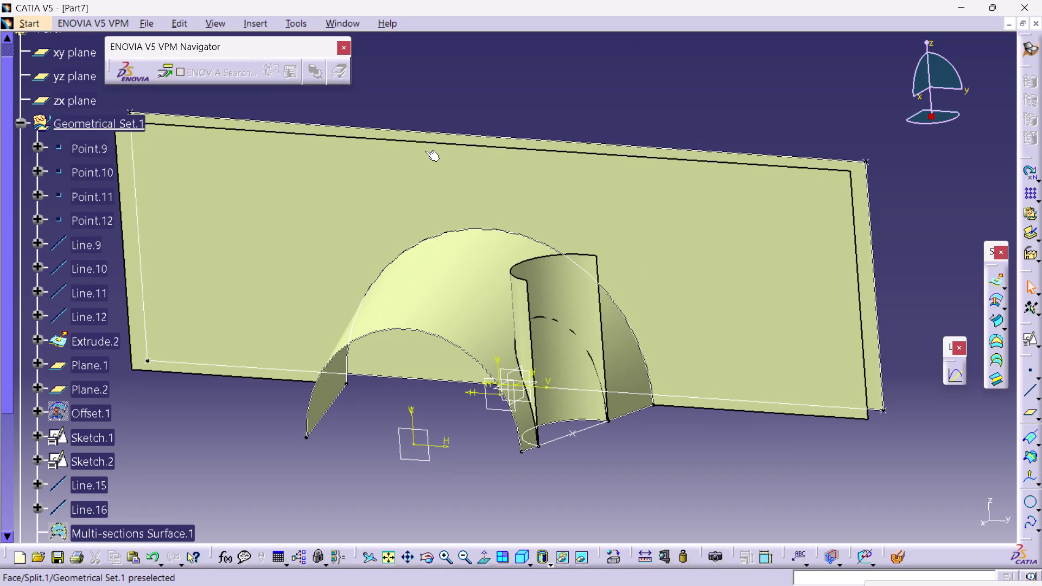
Start splitting the shaft surface with Split.1, then cancel the split without applying it.
click(263, 25)
click(316, 226)
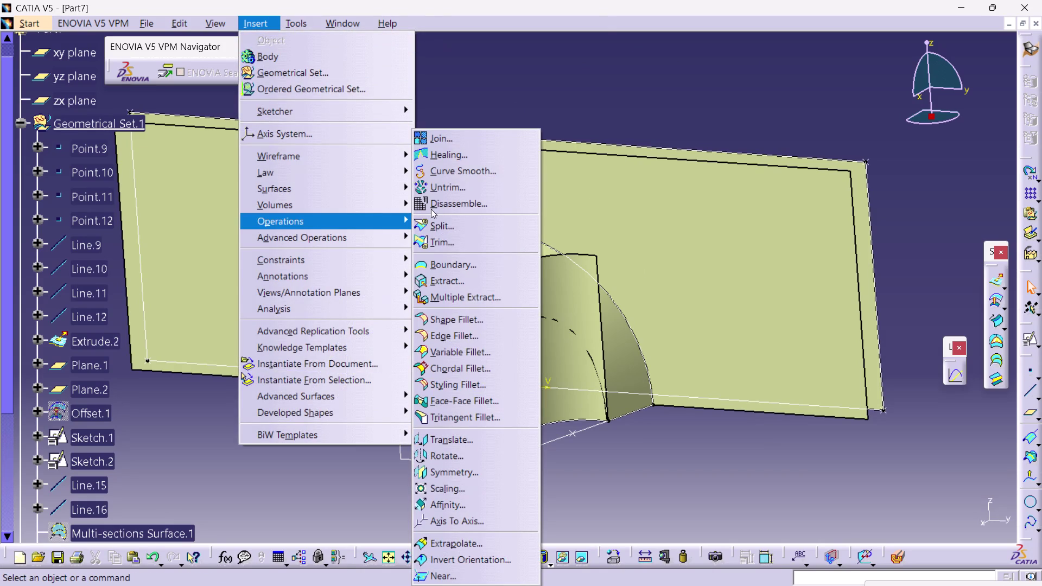
click(453, 231)
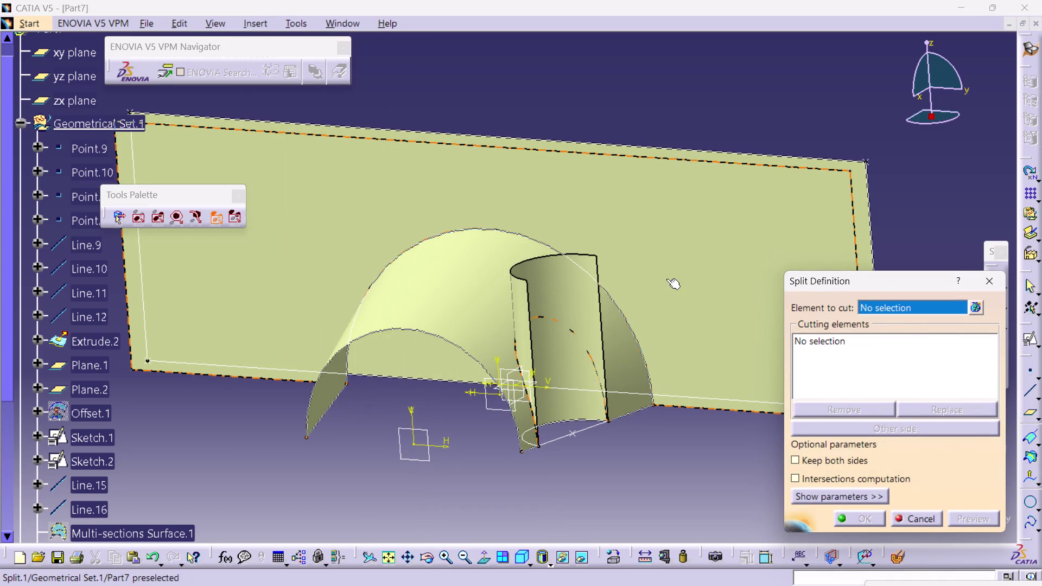
click(584, 286)
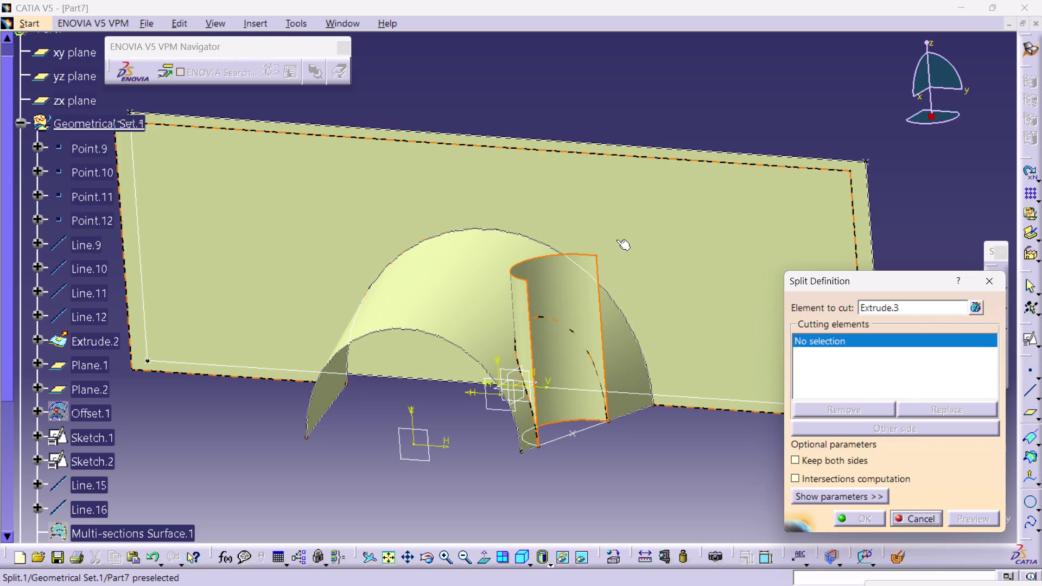
click(470, 261)
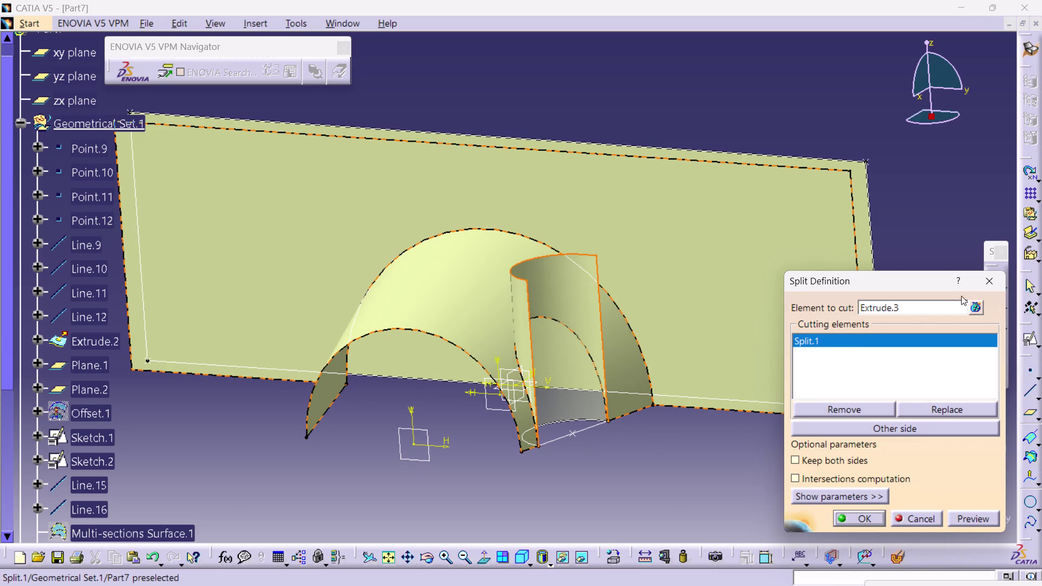
click(987, 282)
click(758, 135)
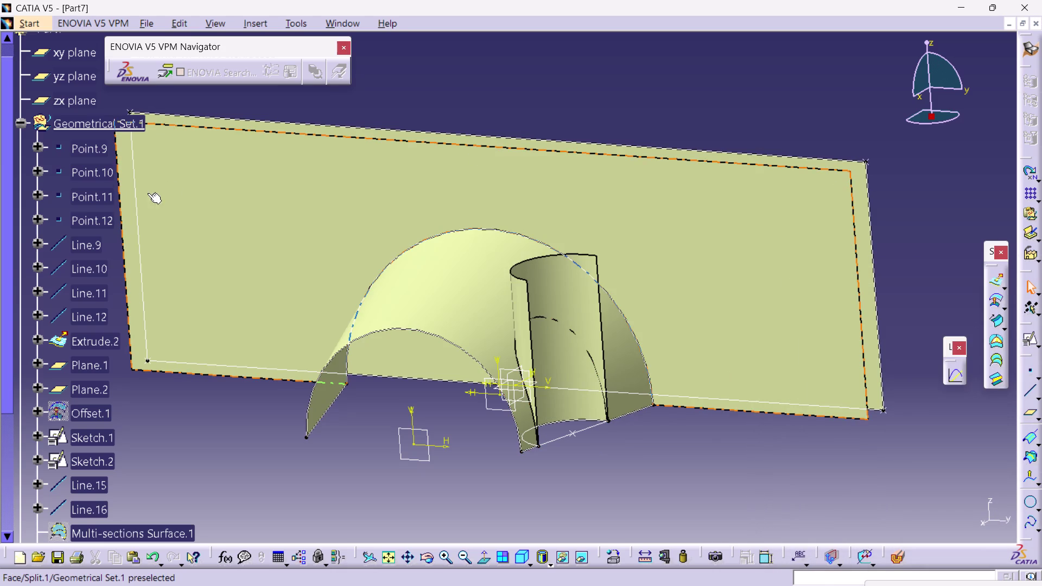
Hide the construction points (Point.9, Point.10, Point.12, Point.14 and others) and Lines 9–12.
click(62, 154)
click(64, 166)
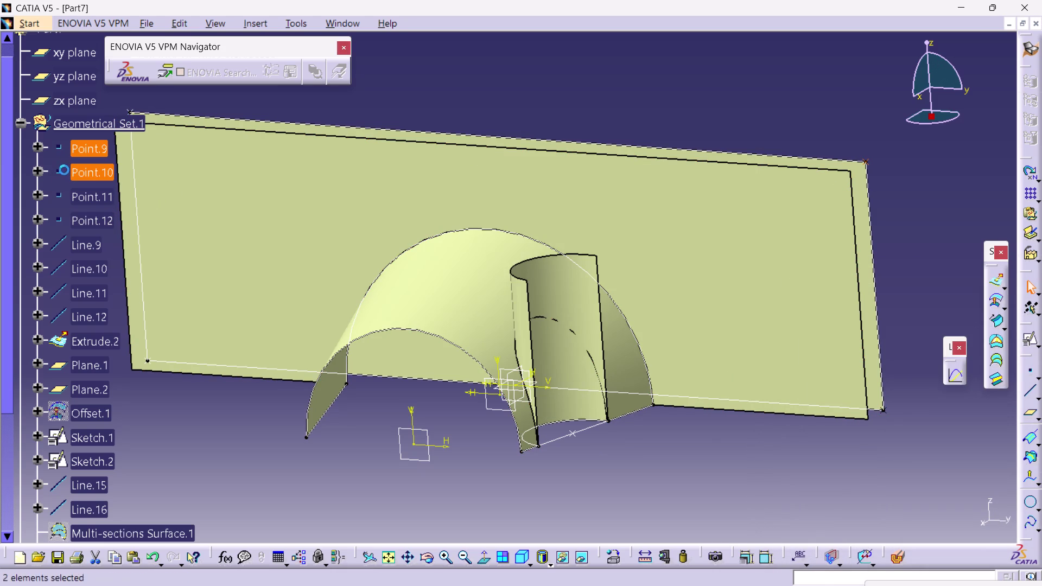
drag(68, 180, 84, 251)
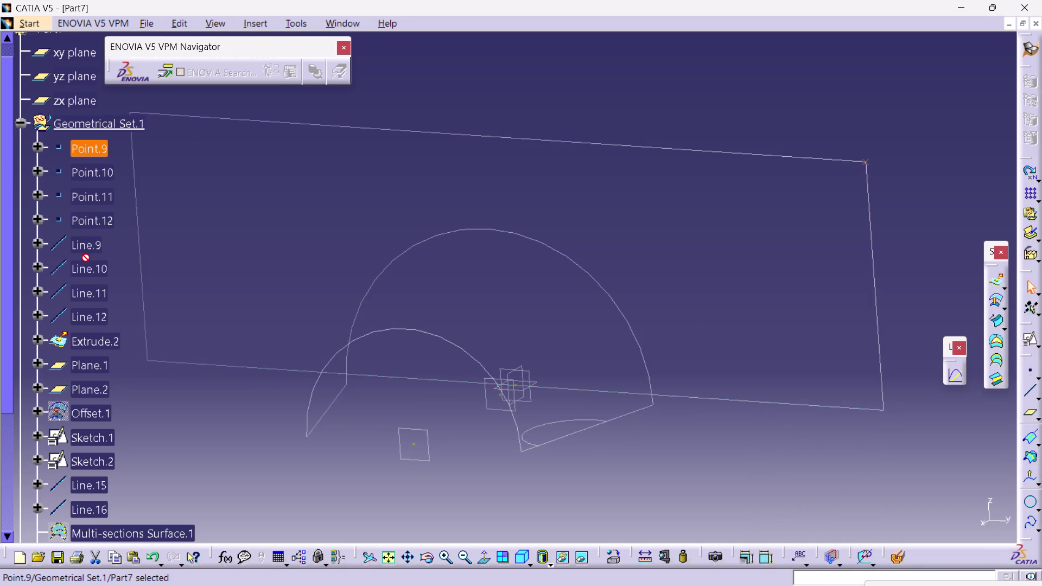
drag(84, 250, 84, 198)
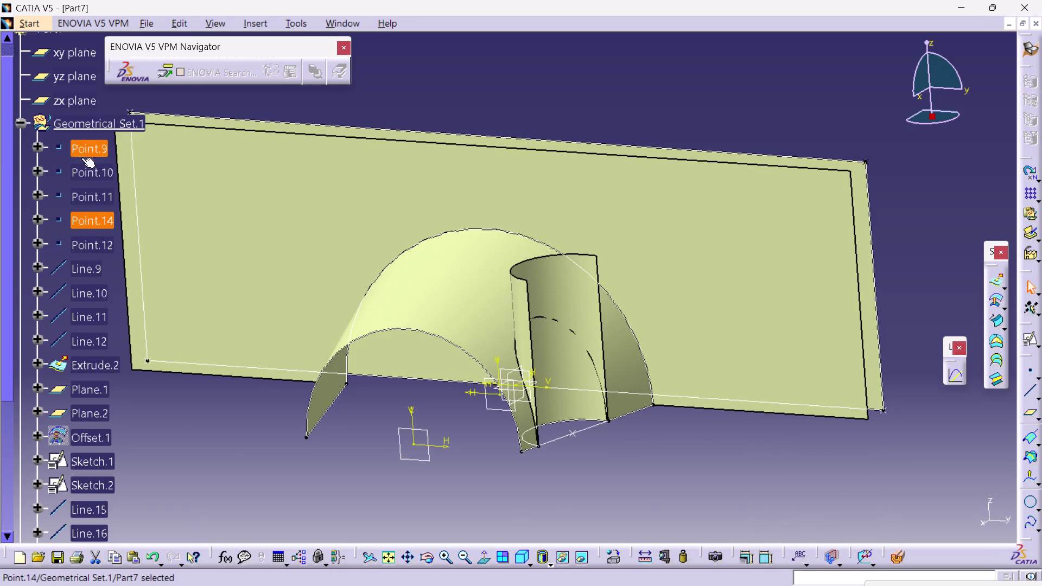
click(82, 148)
click(82, 164)
click(86, 193)
click(89, 215)
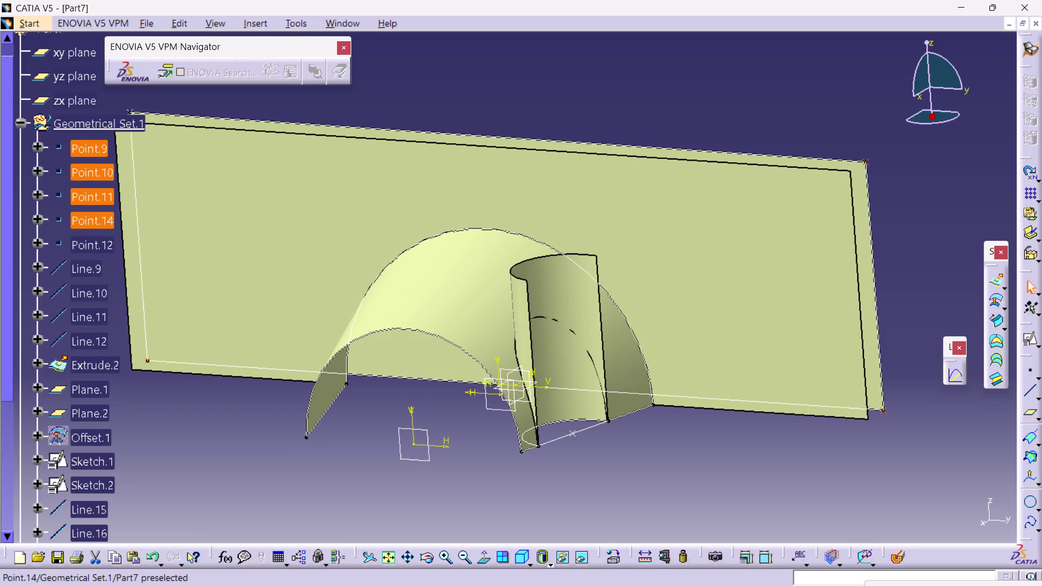
click(94, 240)
click(93, 262)
click(91, 289)
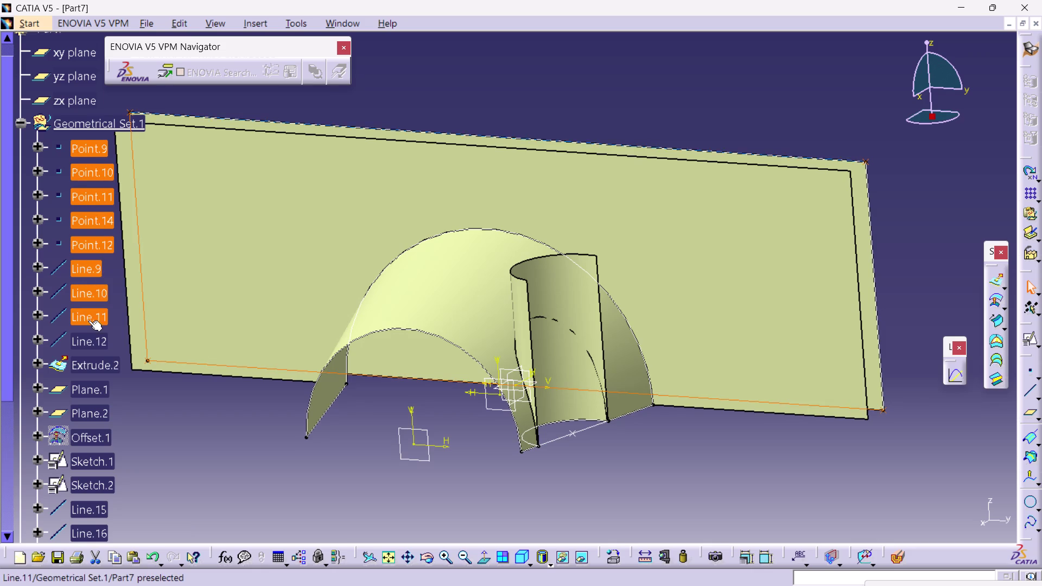
click(89, 321)
click(83, 338)
right_click(83, 338)
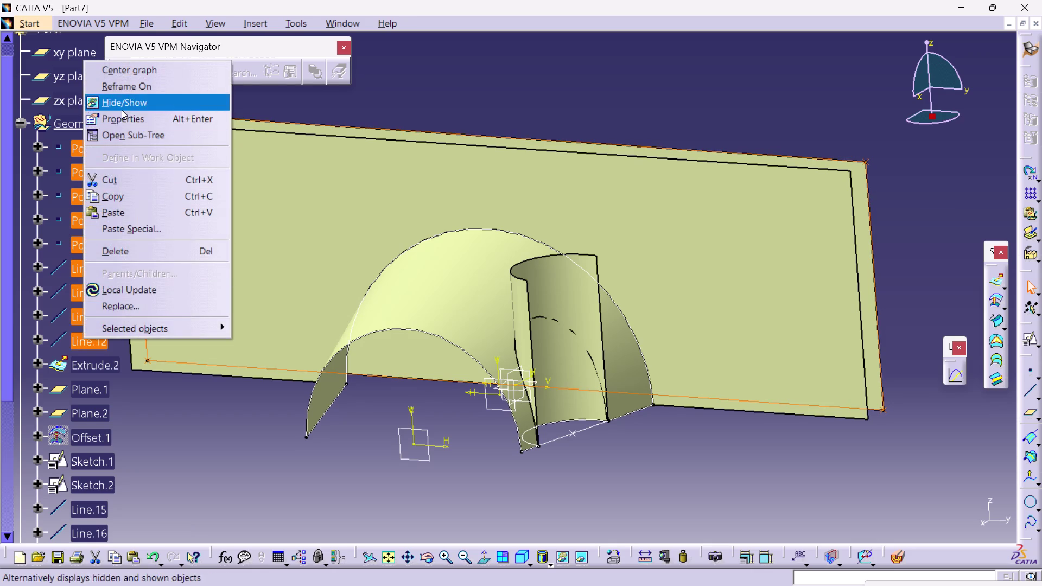
click(122, 110)
Hide Line.15 and Line.16.
scroll(down, 3)
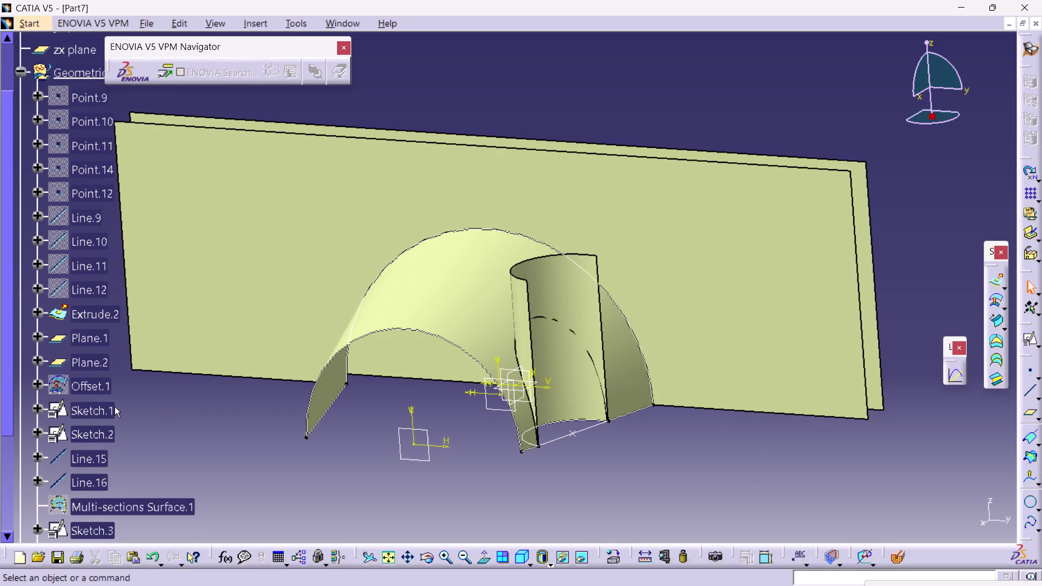
scroll(down, 3)
click(79, 426)
click(80, 415)
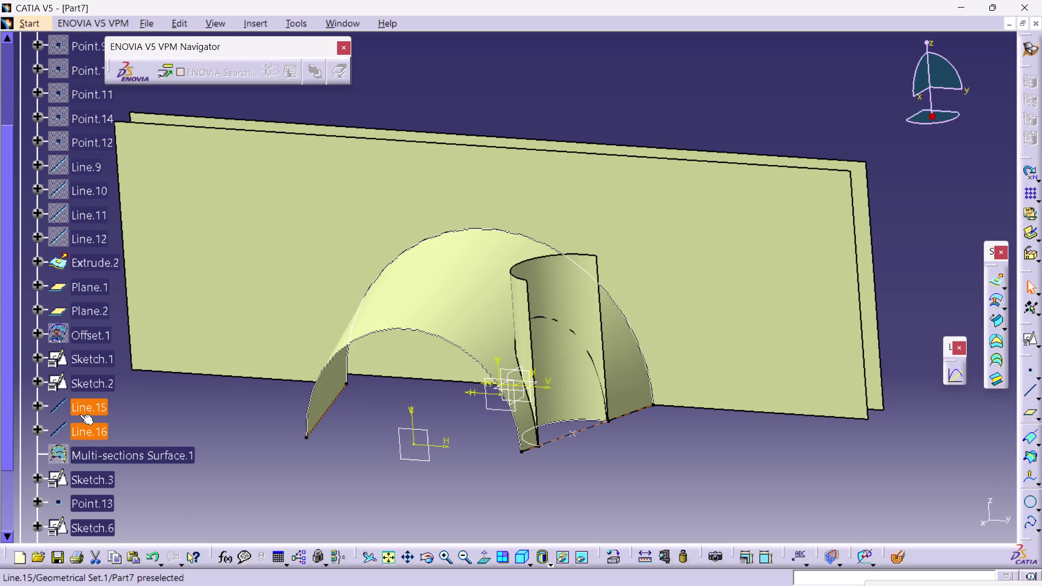
right_click(80, 414)
click(142, 184)
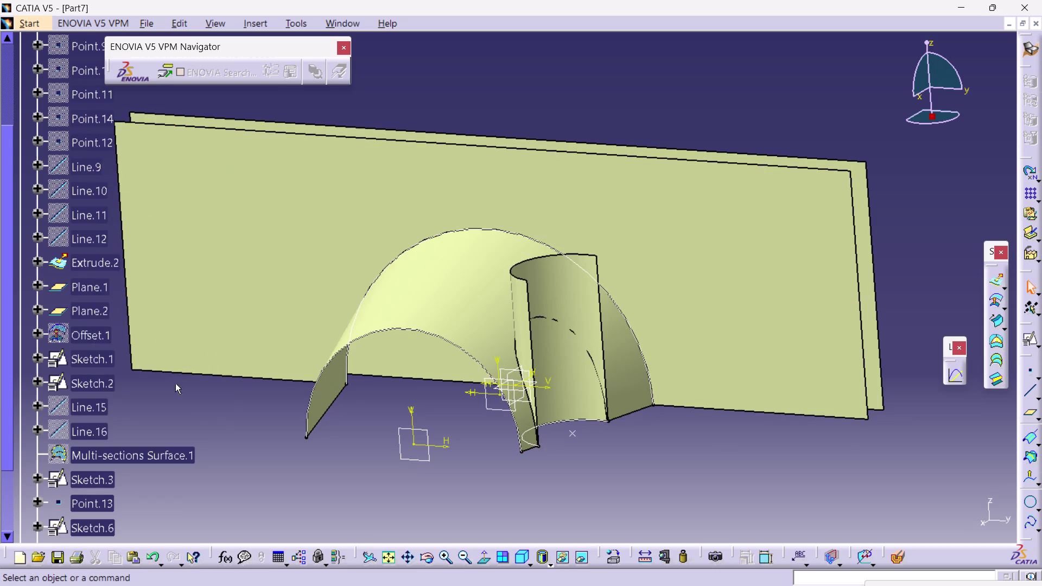
click(185, 414)
Hide Sketch.1, Sketch.2, Sketch.3 and Sketch.6.
scroll(down, 3)
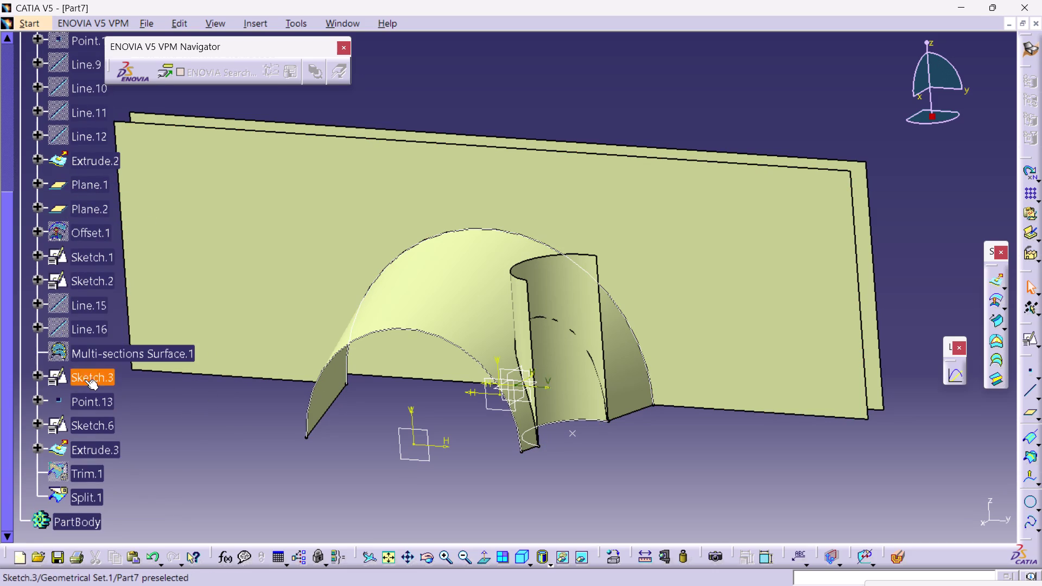
right_click(69, 260)
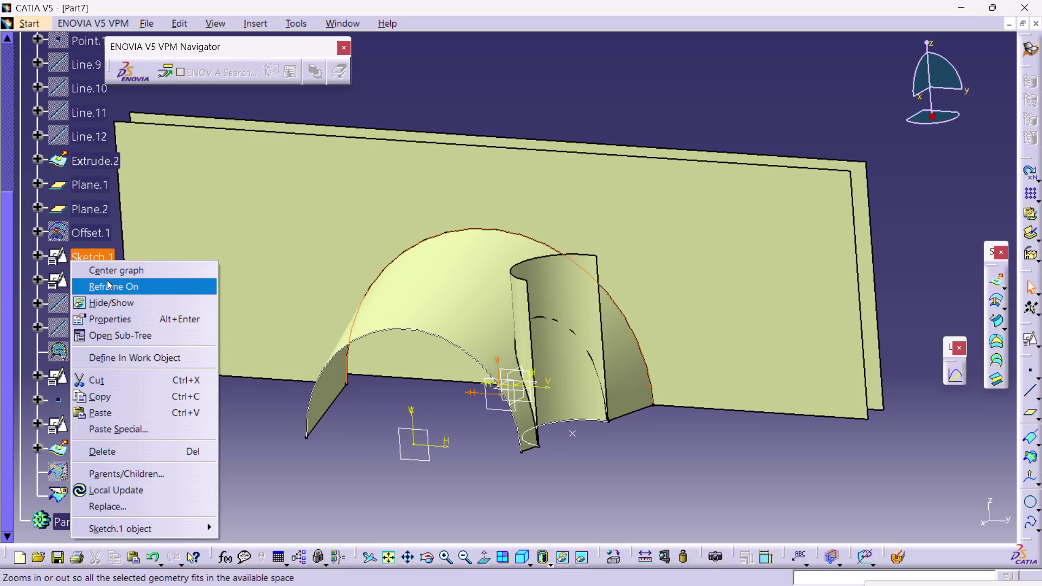
click(131, 306)
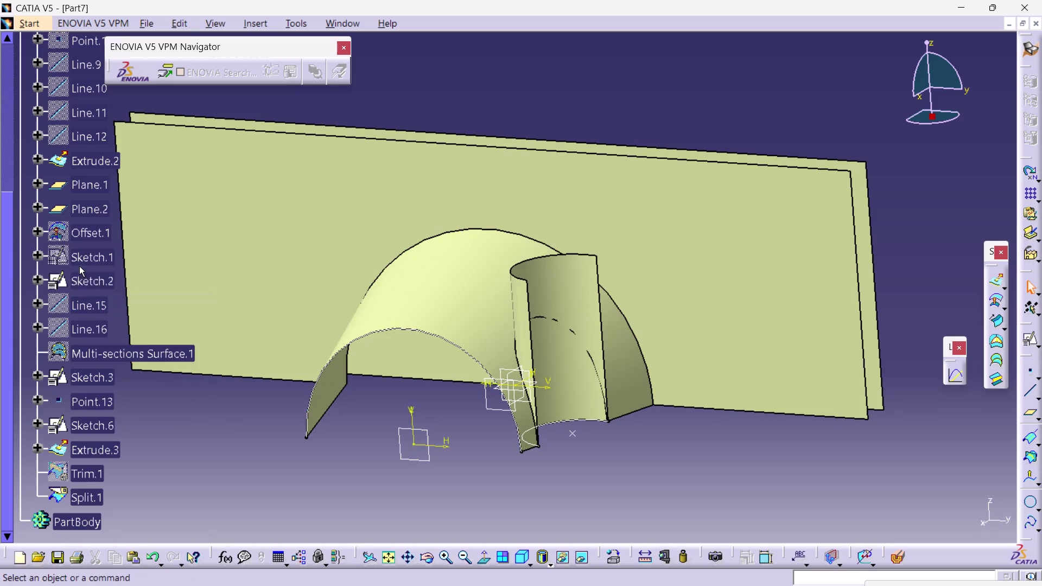
click(75, 280)
right_click(74, 280)
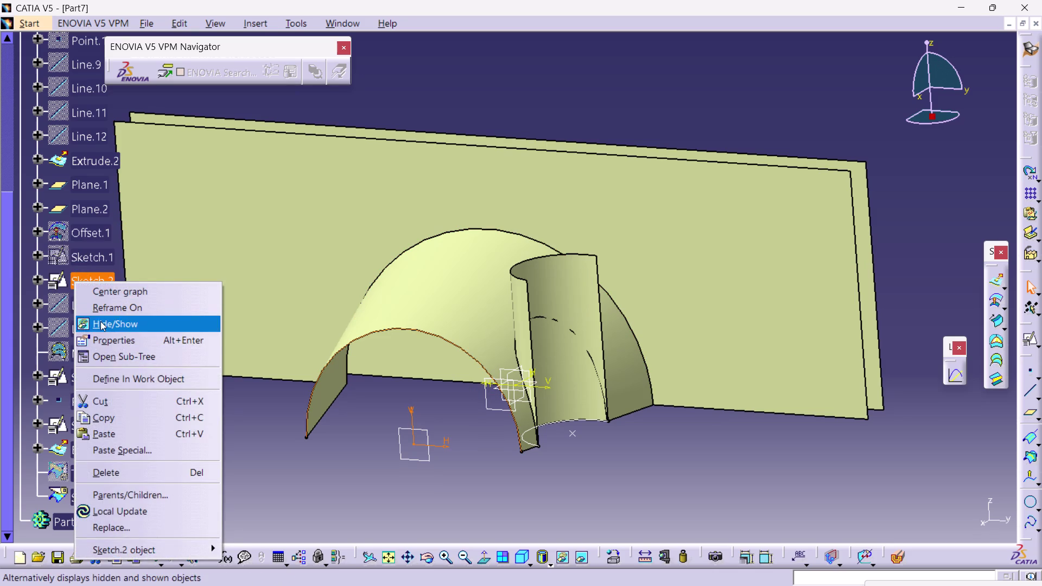
click(101, 321)
right_click(95, 371)
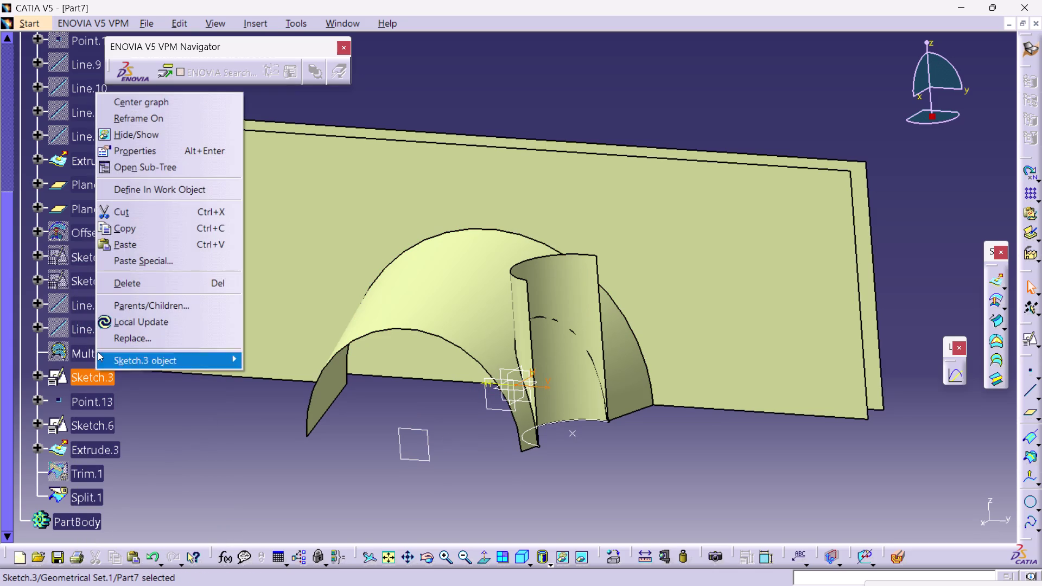
click(140, 141)
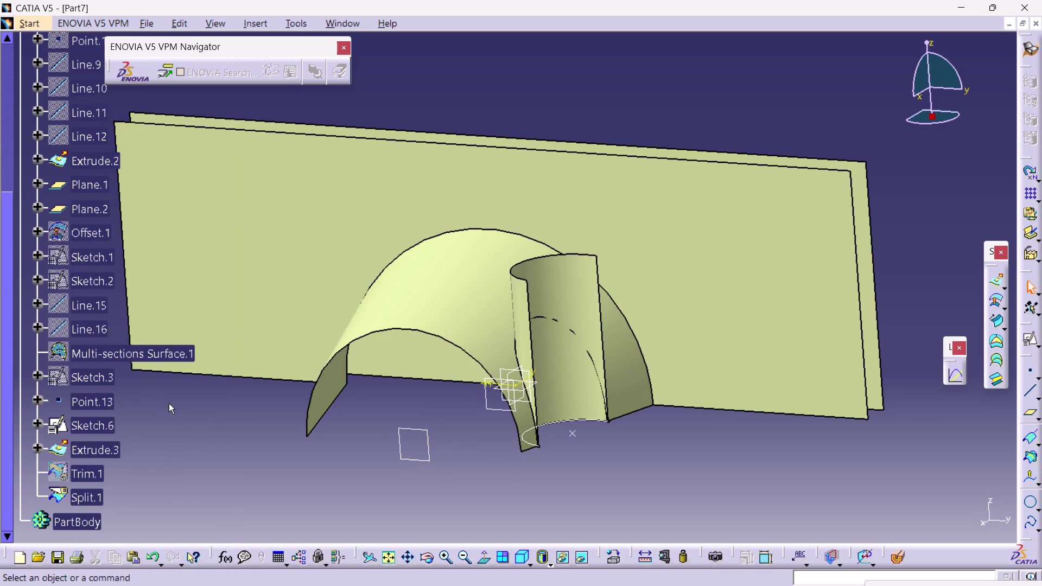
right_click(96, 421)
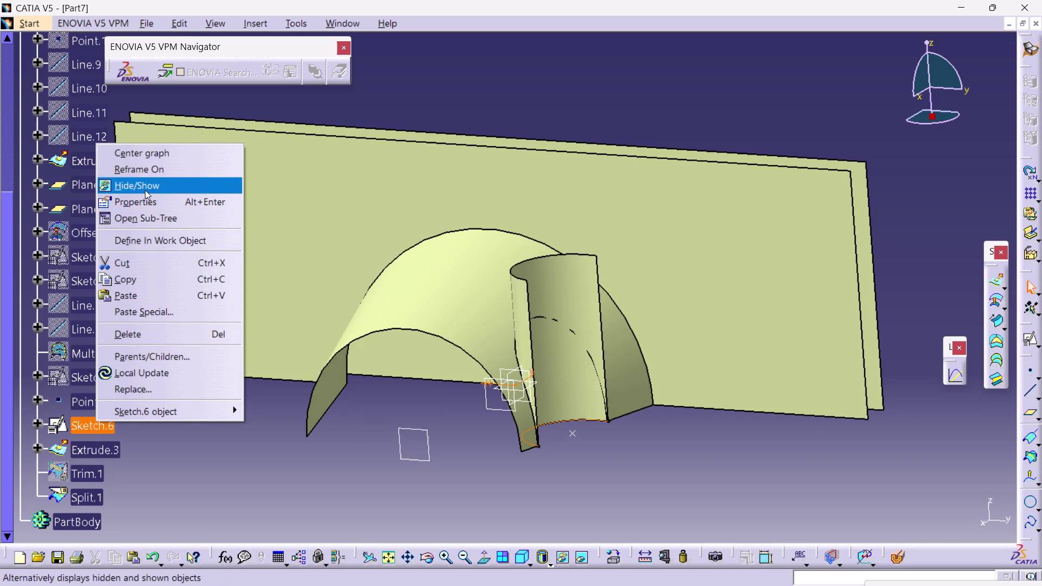
click(145, 190)
click(215, 407)
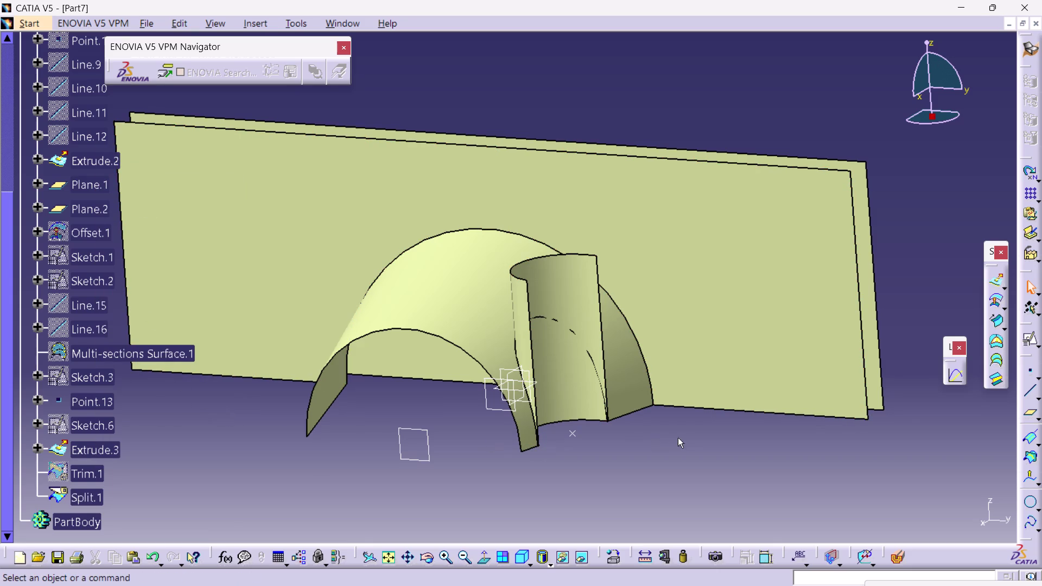
Orbit and zoom to inspect the underside of the tunnel and shaft, then fit the whole model.
middle_drag(691, 438, 561, 486)
right_drag(687, 442, 561, 486)
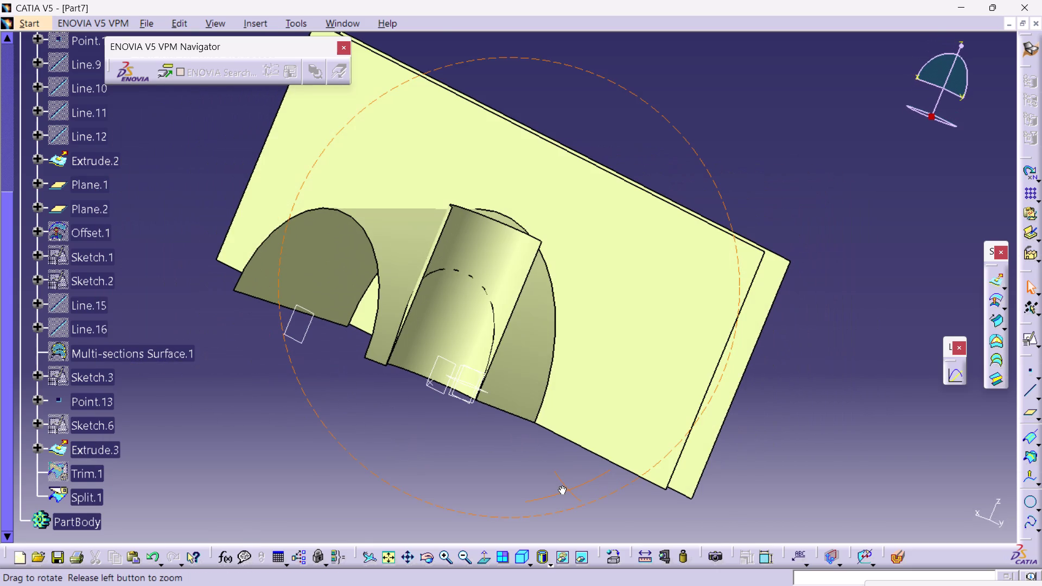
right_drag(562, 486, 528, 497)
middle_drag(562, 486, 513, 466)
right_click(527, 497)
right_click(559, 482)
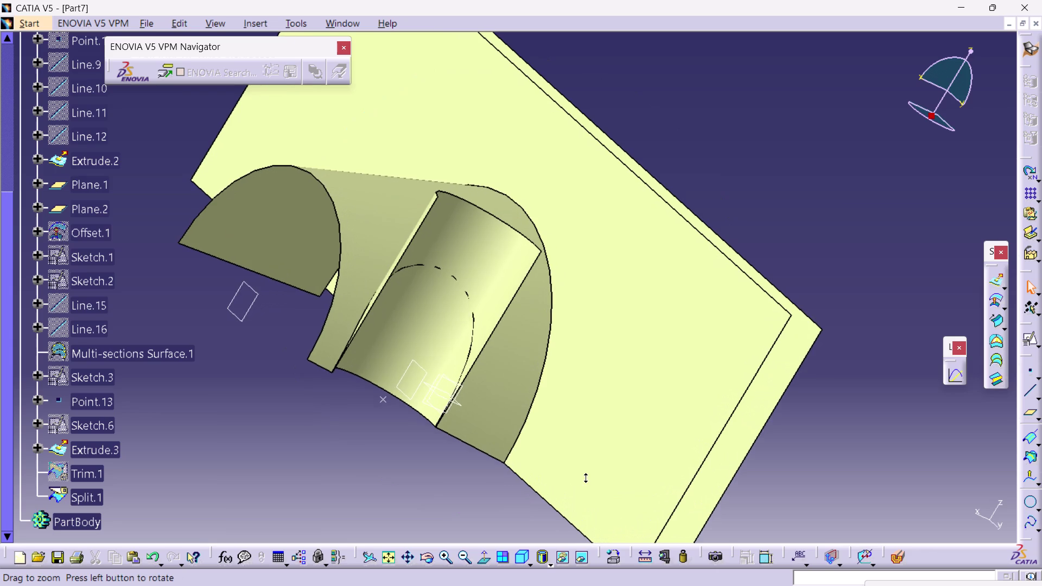
middle_drag(512, 467, 504, 464)
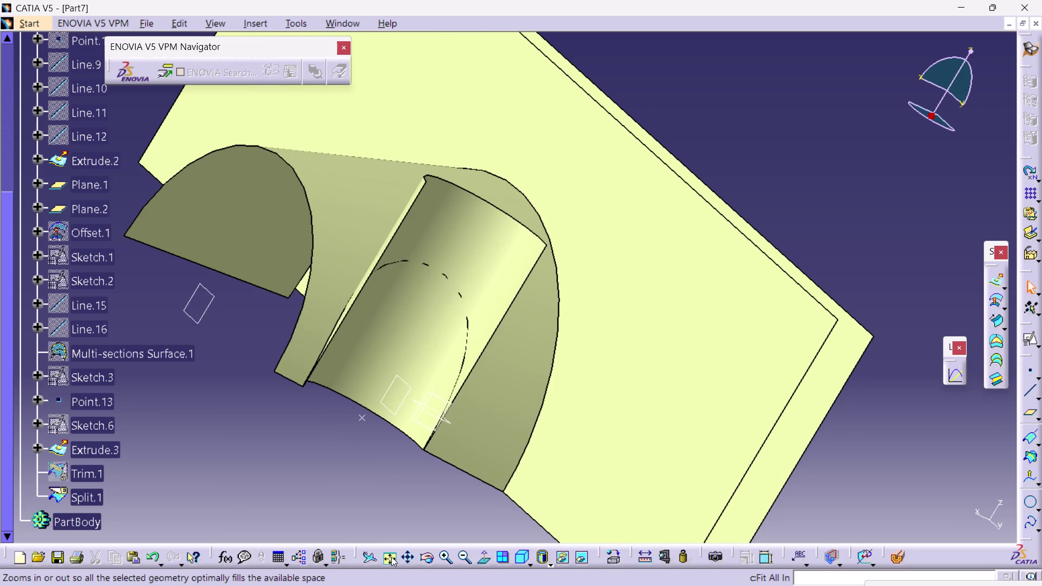
click(391, 556)
click(524, 564)
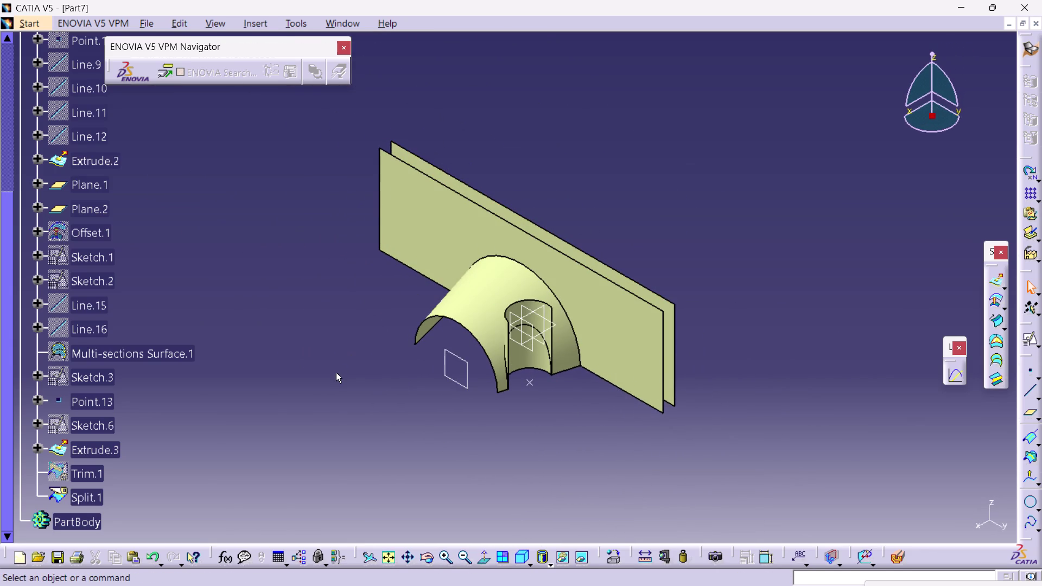
Scroll the specification tree and bring up the Insert feature list.
scroll(down, 3)
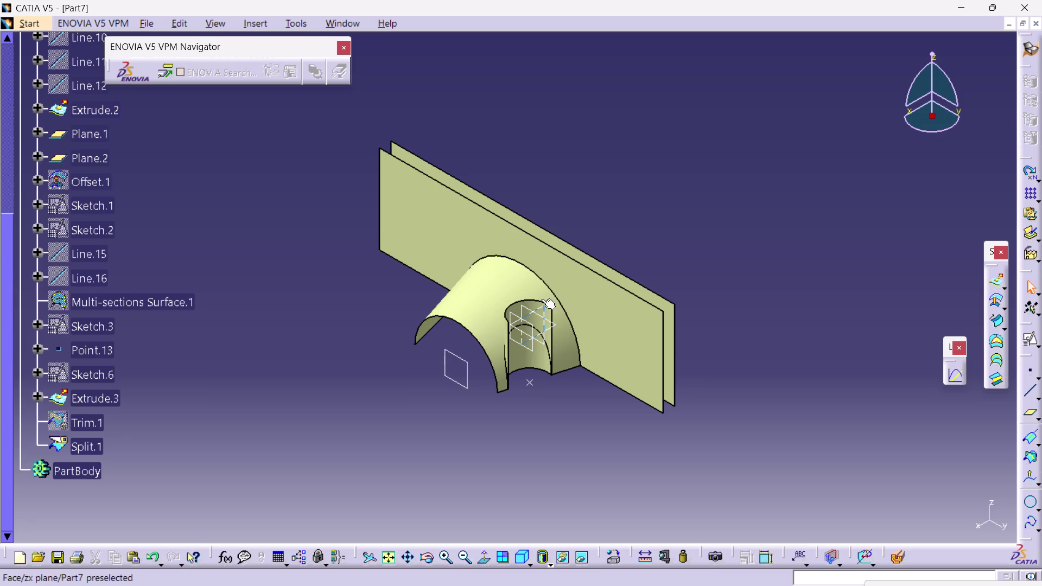
click(310, 223)
click(253, 26)
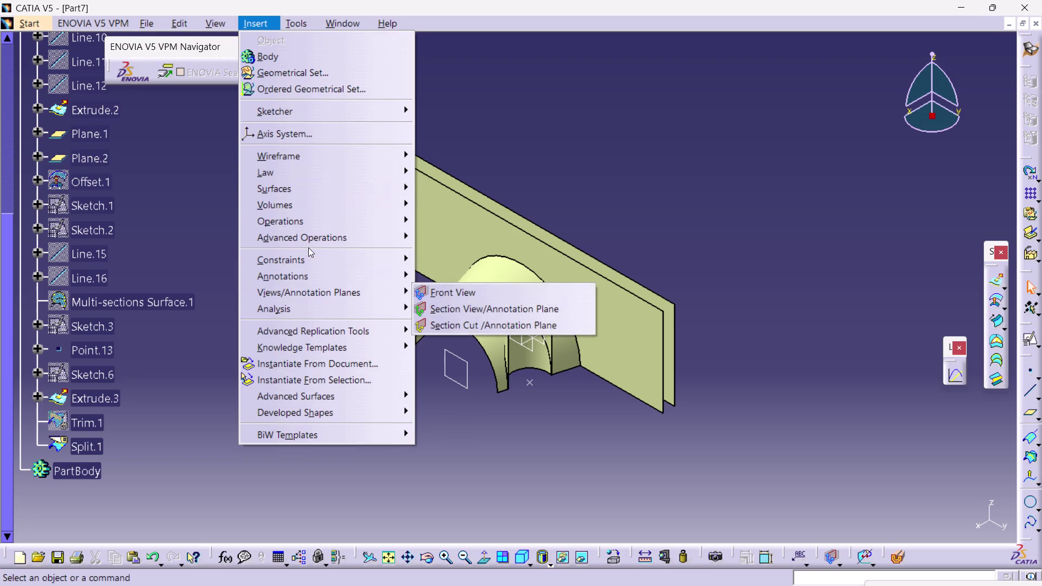
click(300, 221)
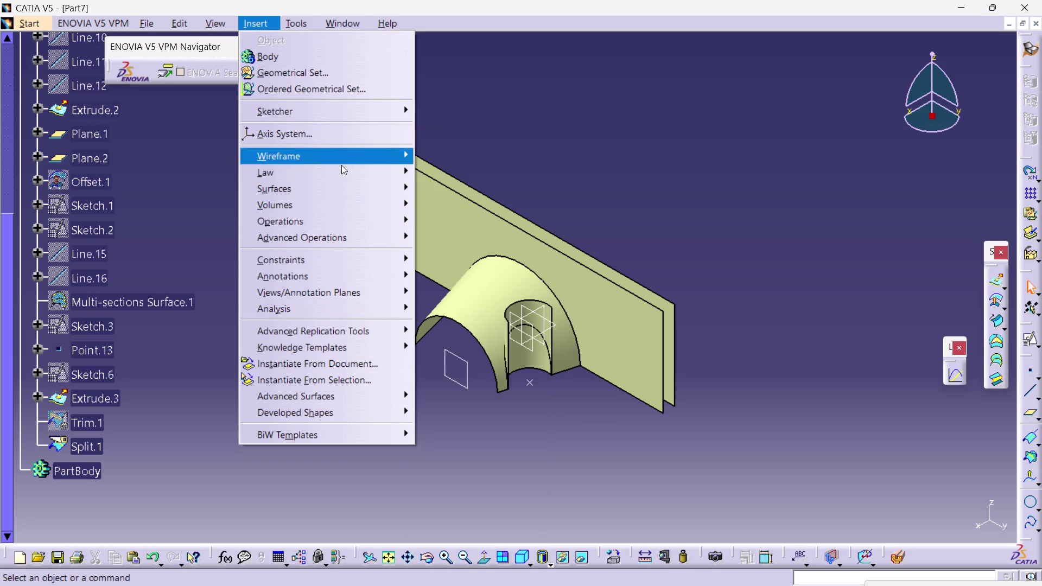
click(325, 217)
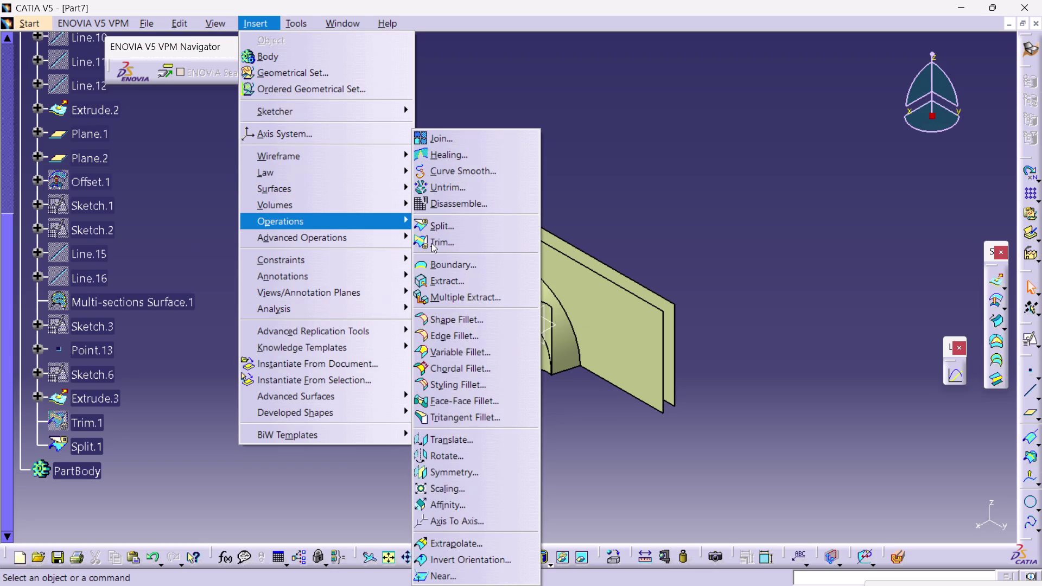
click(431, 243)
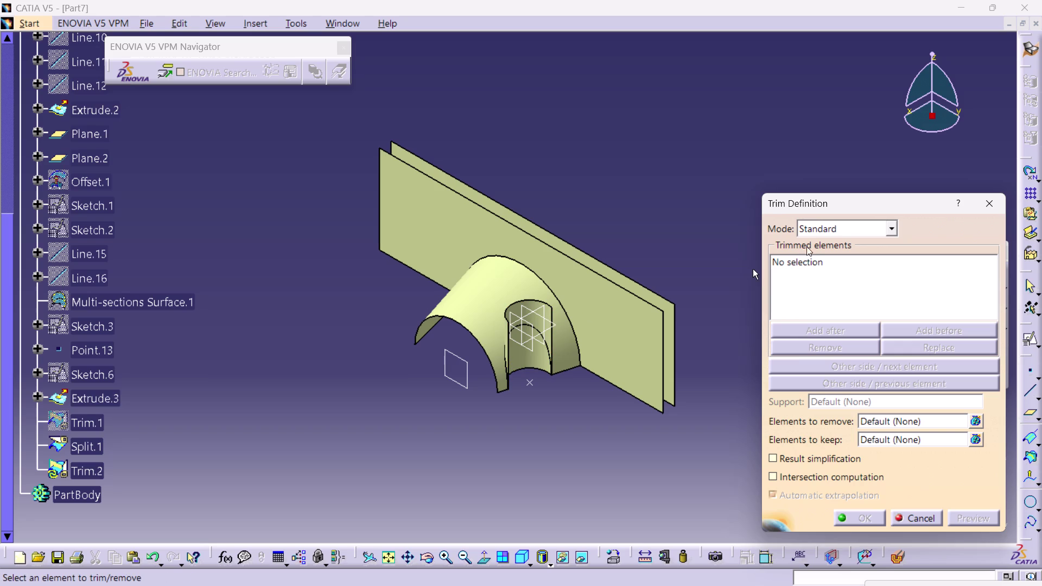
click(894, 224)
click(878, 255)
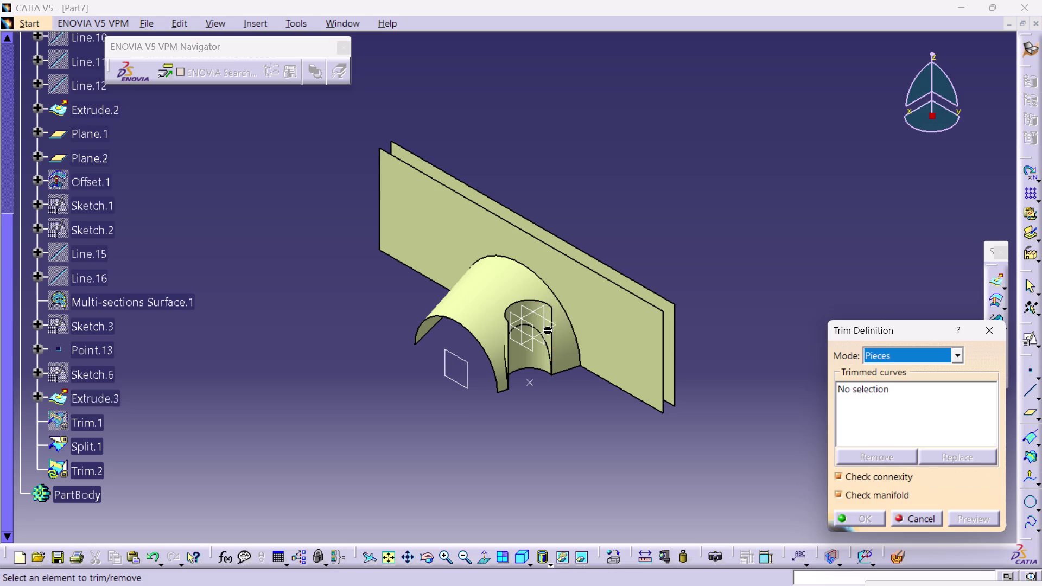
click(551, 342)
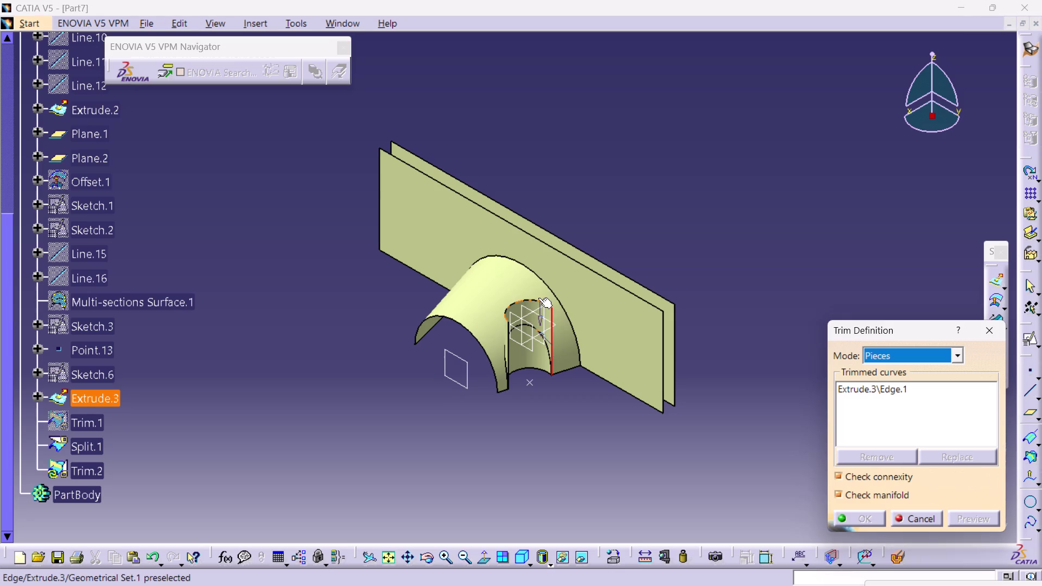
click(539, 298)
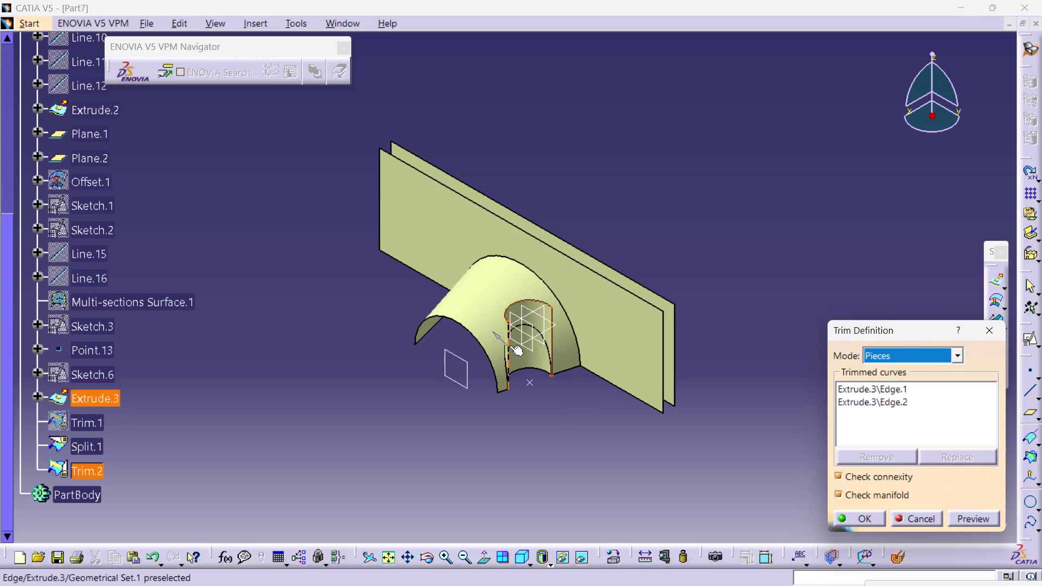
click(509, 345)
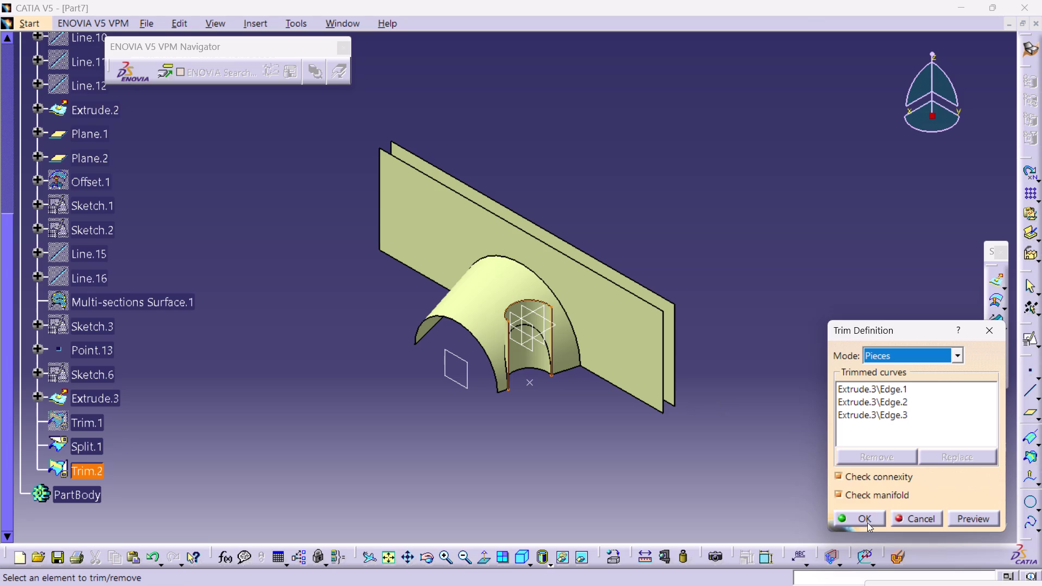
click(867, 519)
click(624, 472)
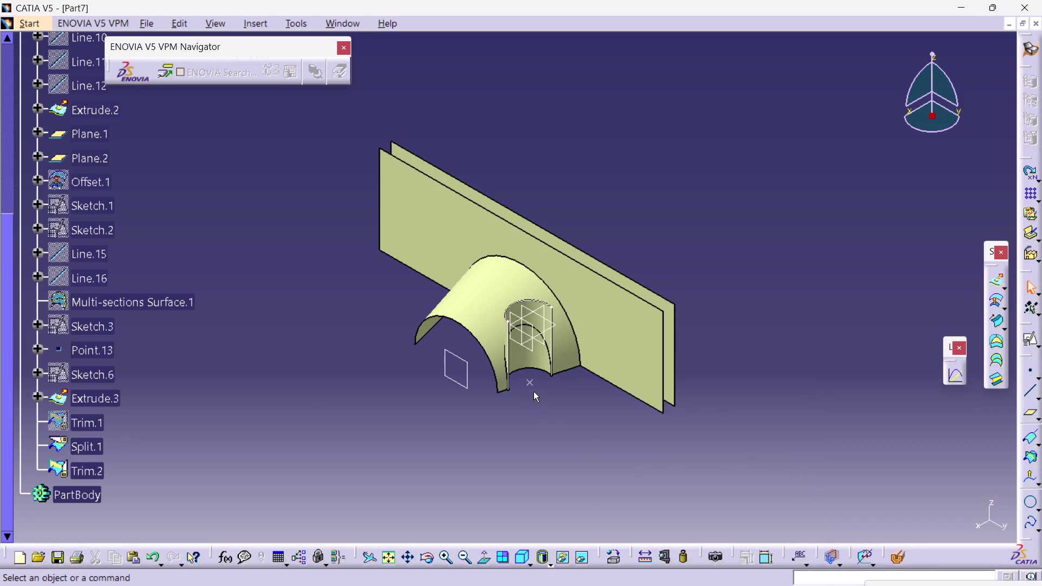
middle_drag(535, 391, 402, 438)
right_drag(534, 391, 402, 438)
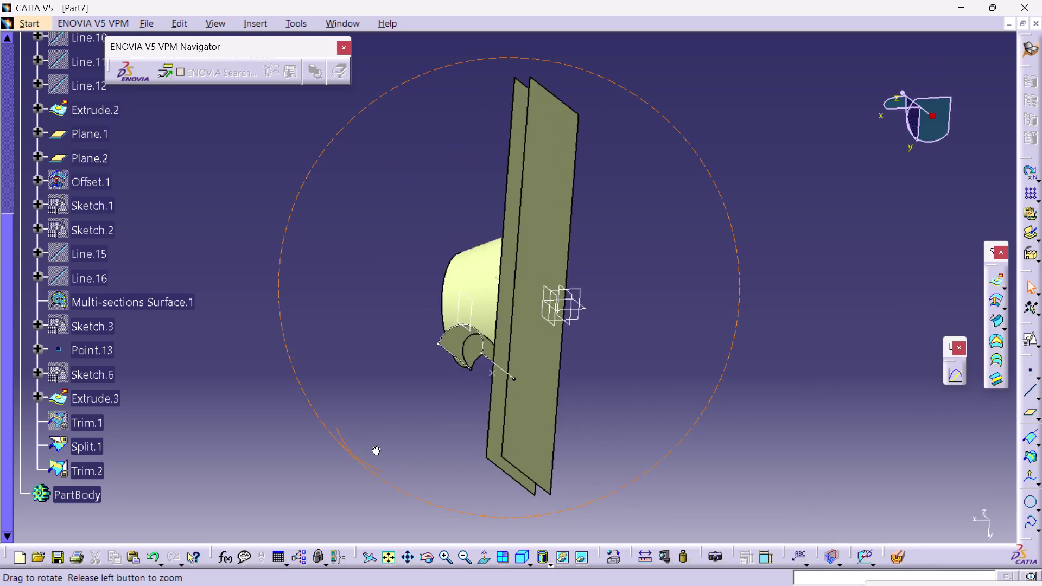
right_drag(402, 438, 434, 422)
middle_drag(402, 438, 614, 352)
right_drag(439, 419, 614, 353)
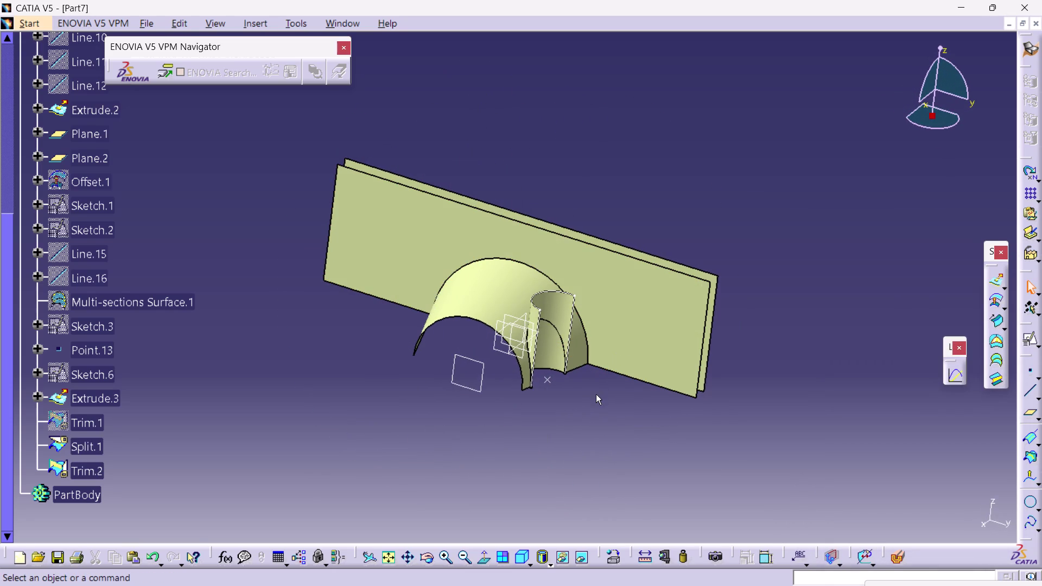
key(ctrl+z)
key(ctrl+z)
click(632, 96)
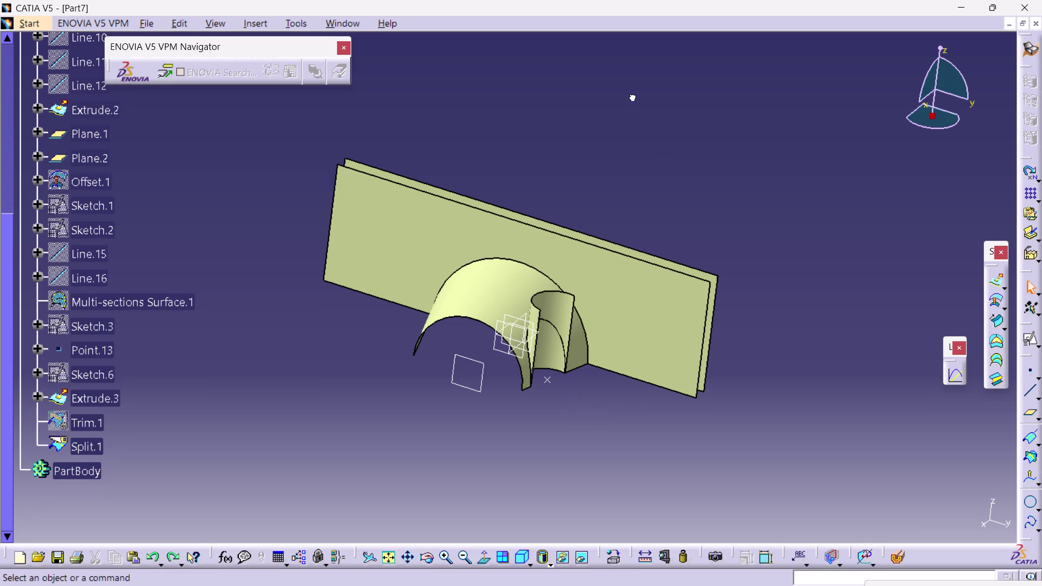
click(251, 29)
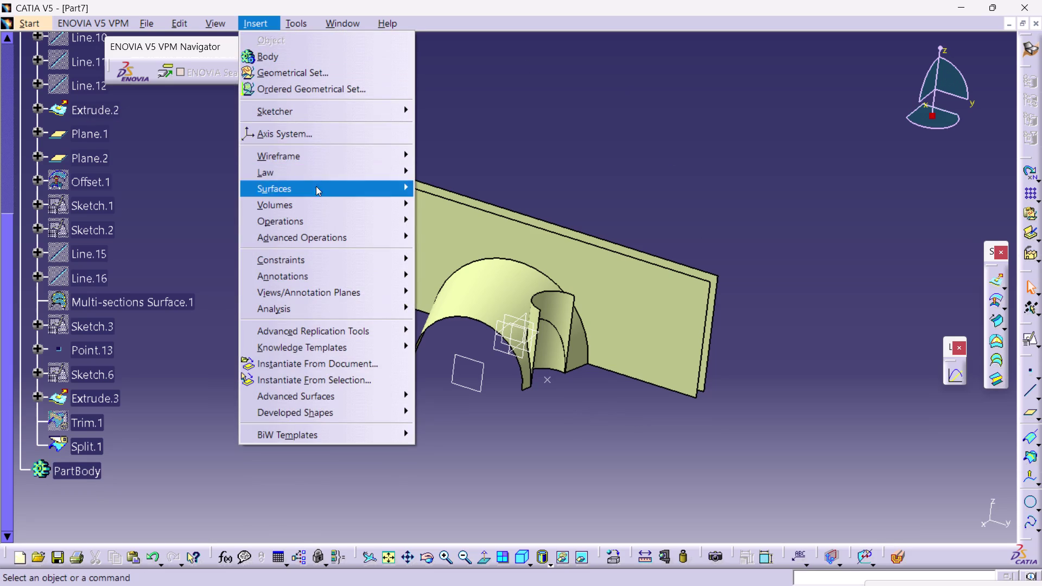
click(318, 221)
click(524, 226)
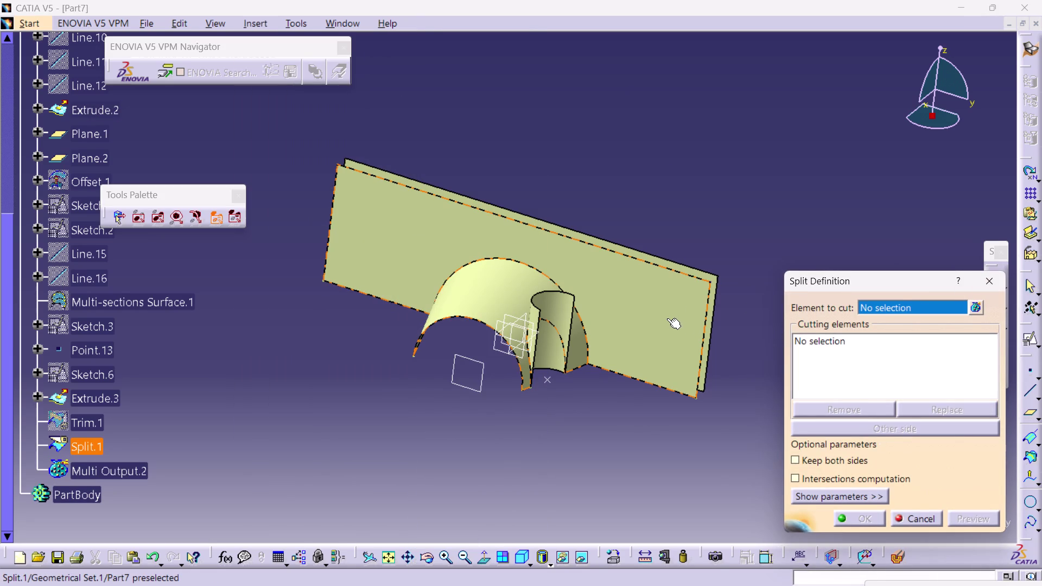
click(559, 312)
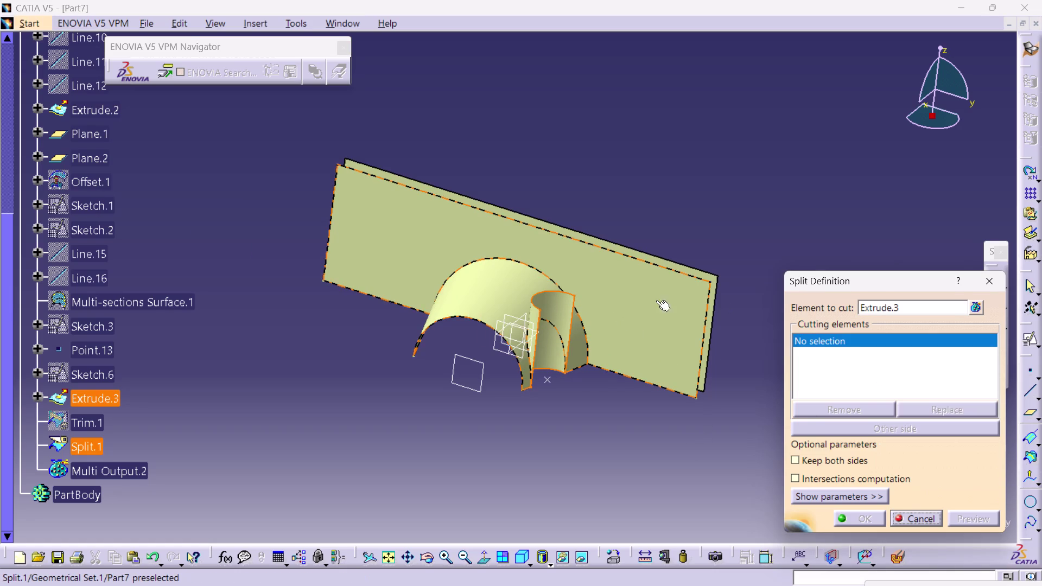
click(640, 294)
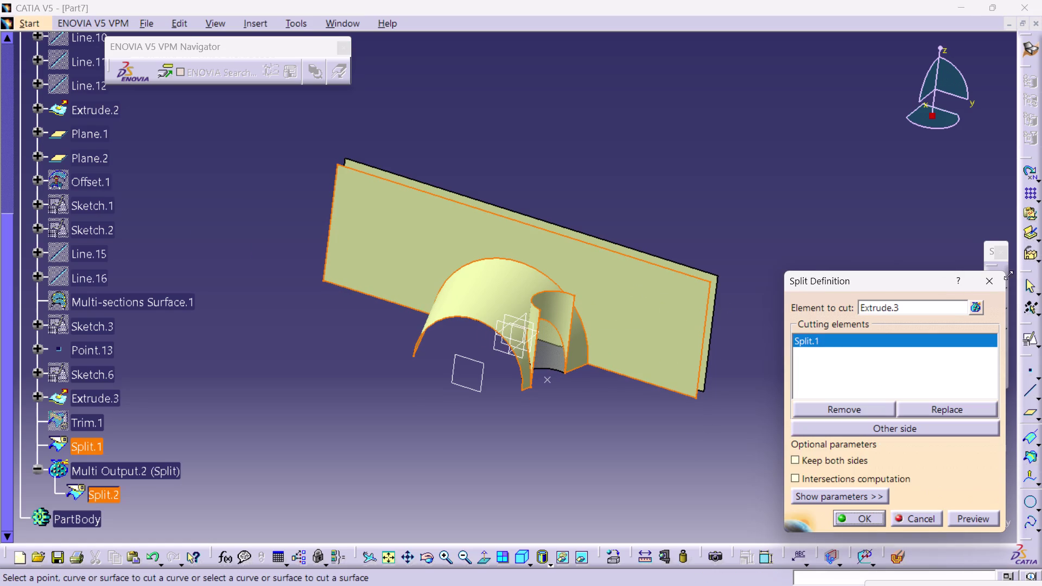
drag(985, 281, 988, 291)
click(987, 284)
click(781, 185)
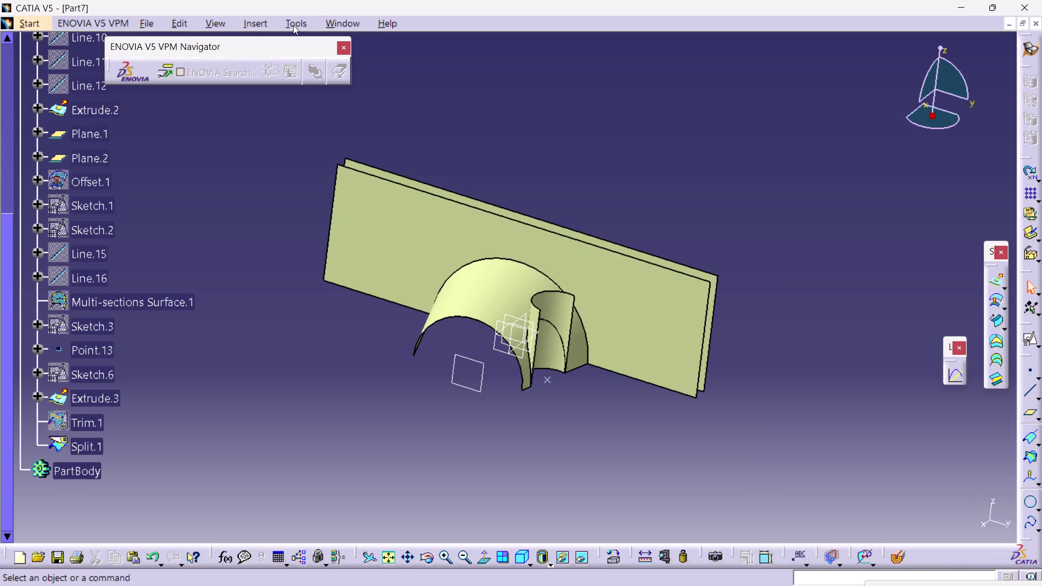
Browse the Insert > Operations category, then close the menu without choosing anything.
click(260, 25)
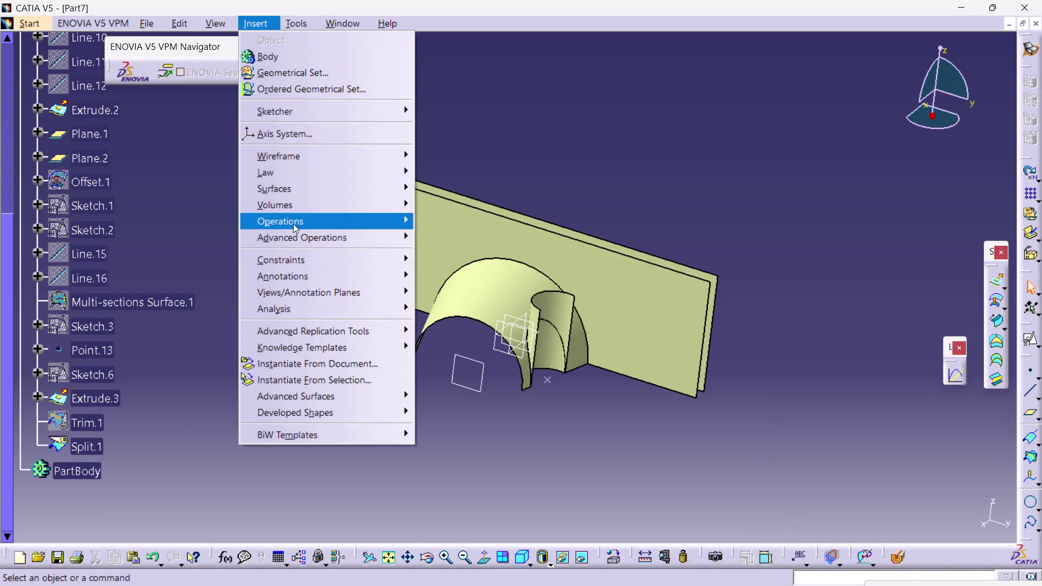
click(293, 224)
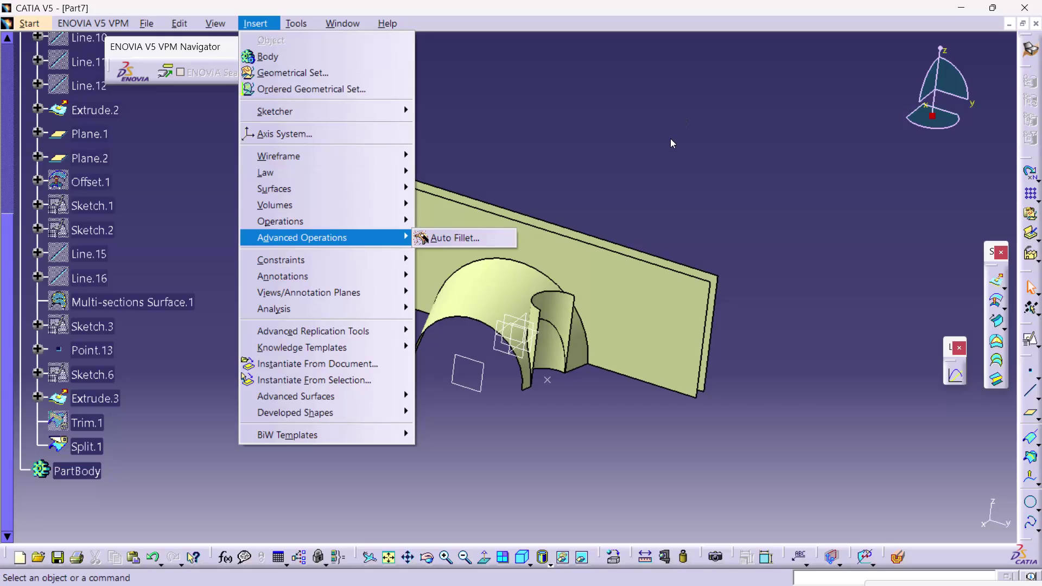
click(652, 139)
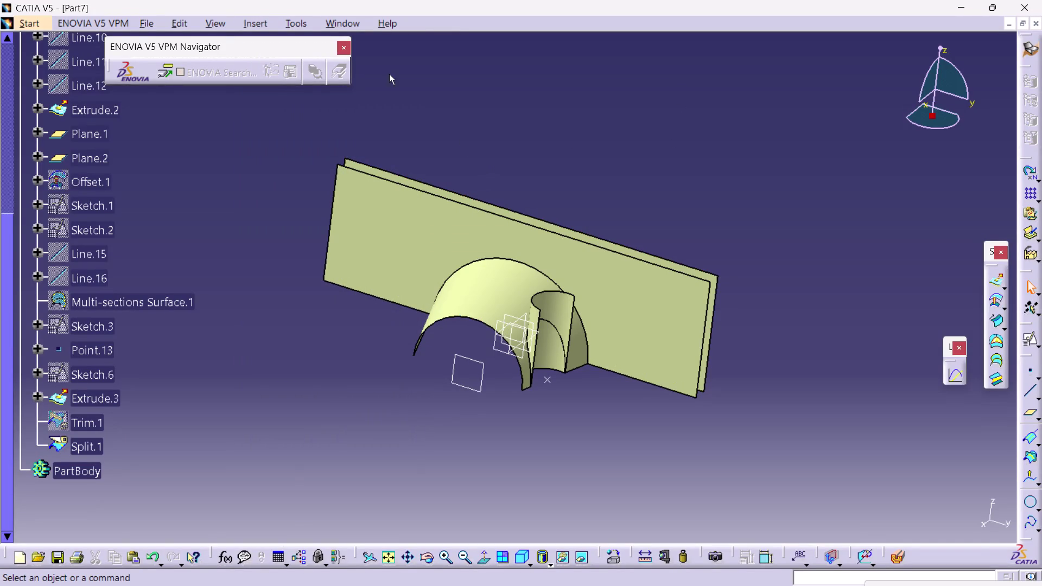
Start a new trim, Trim.2, from Insert > Operations > Trim.
click(260, 22)
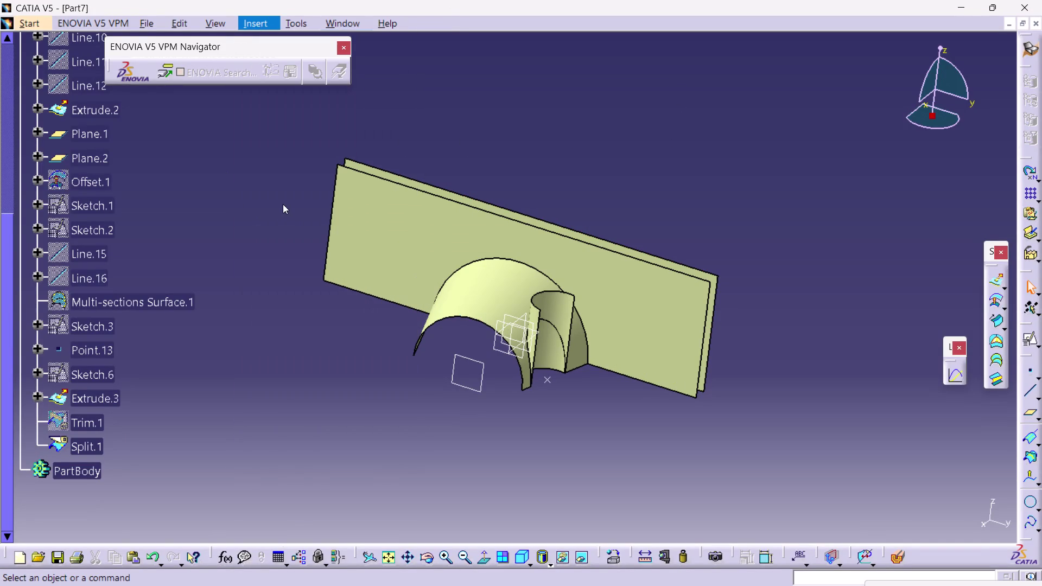
click(219, 196)
click(257, 23)
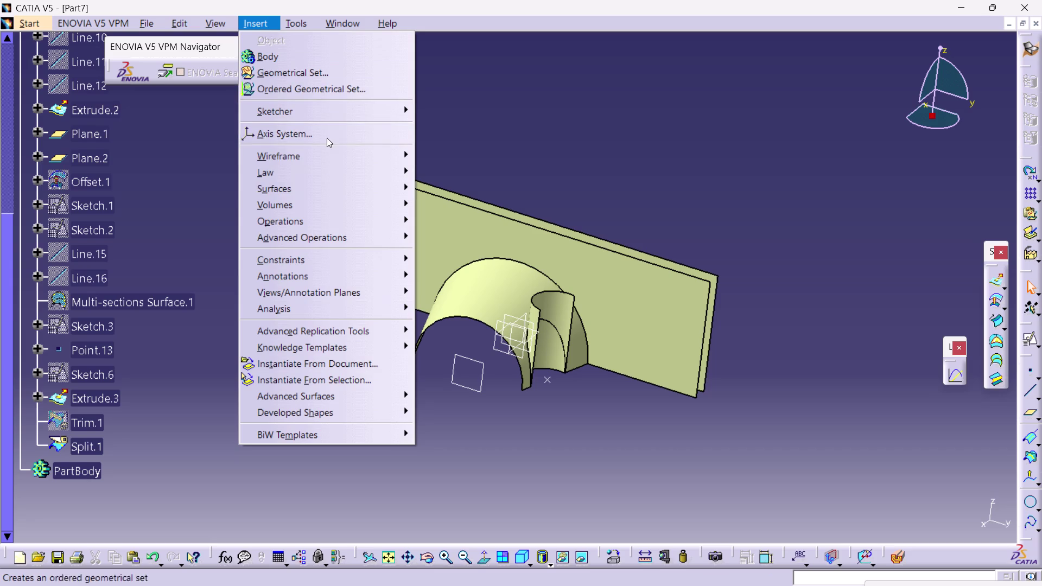
click(341, 242)
click(365, 217)
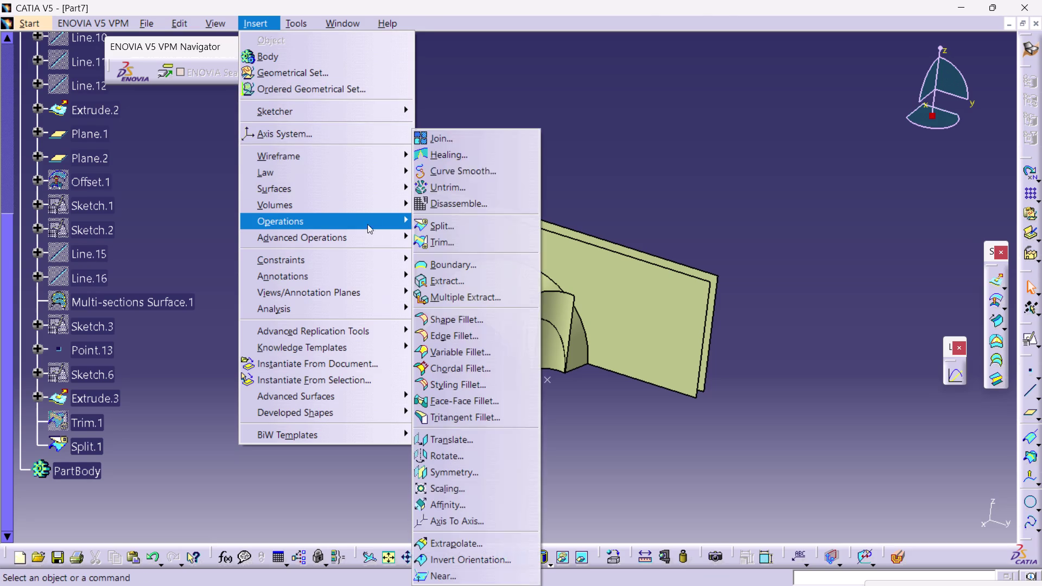
click(490, 241)
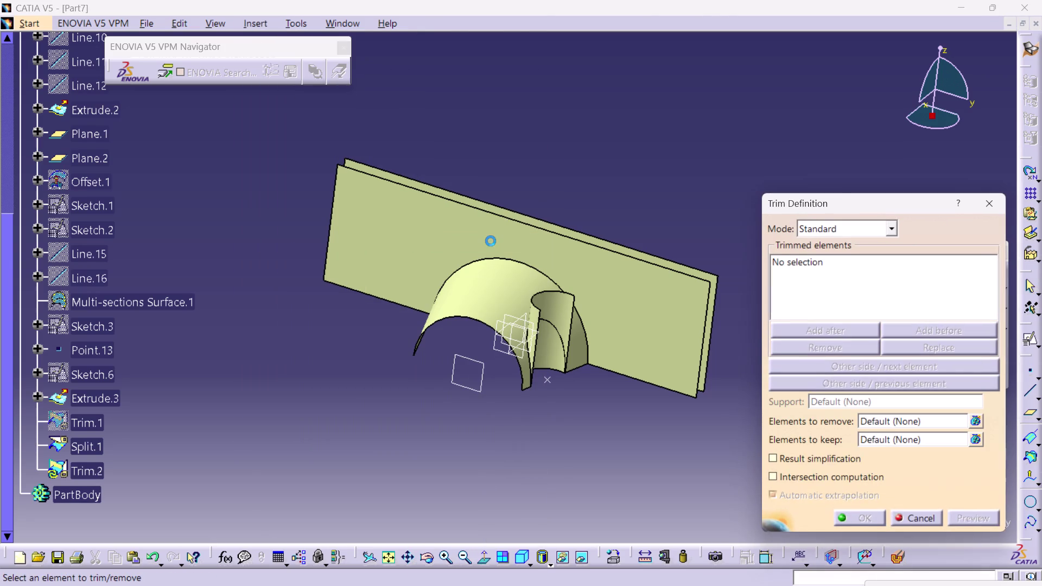